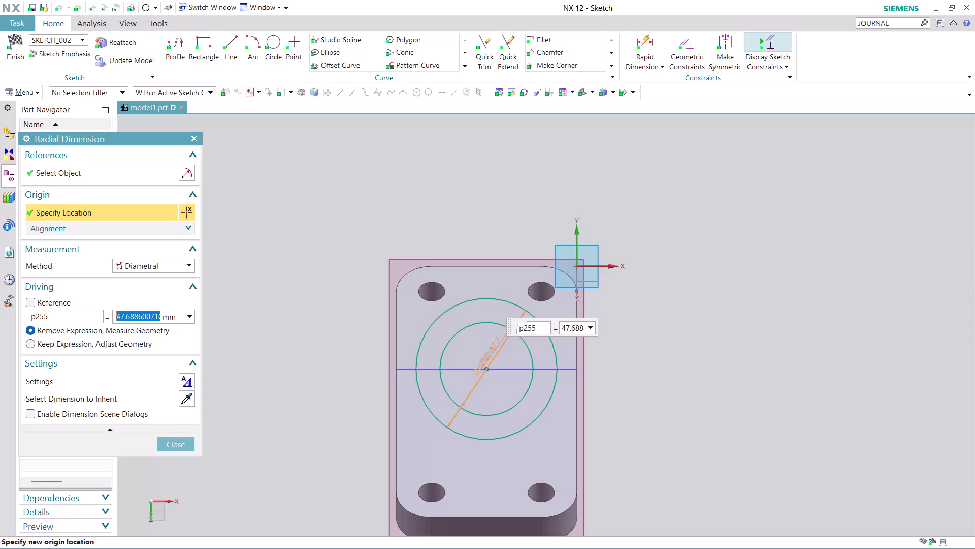
Dimension the outer circle at 50 mm and the inner at 35 mm, then finish the sketch.
text(50)
key(Return)
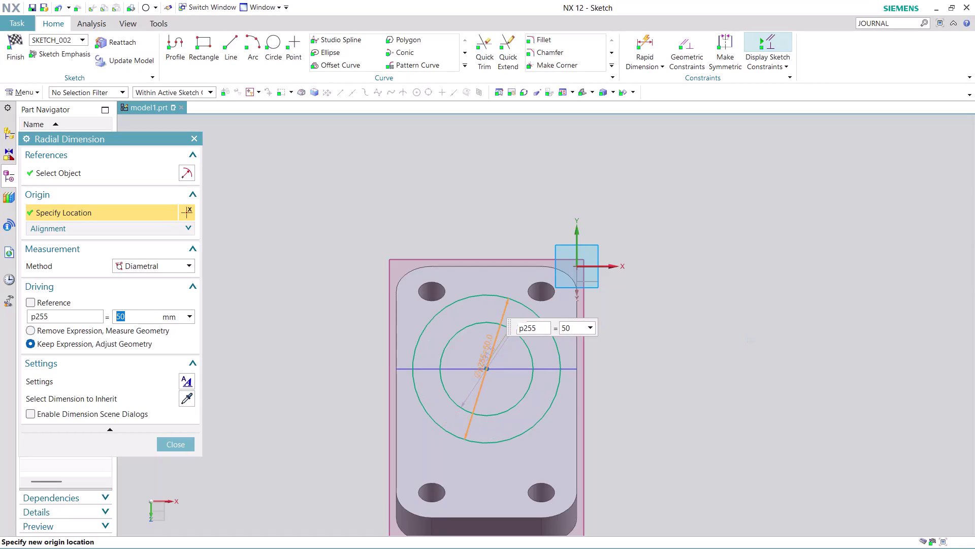
double_click(466, 392)
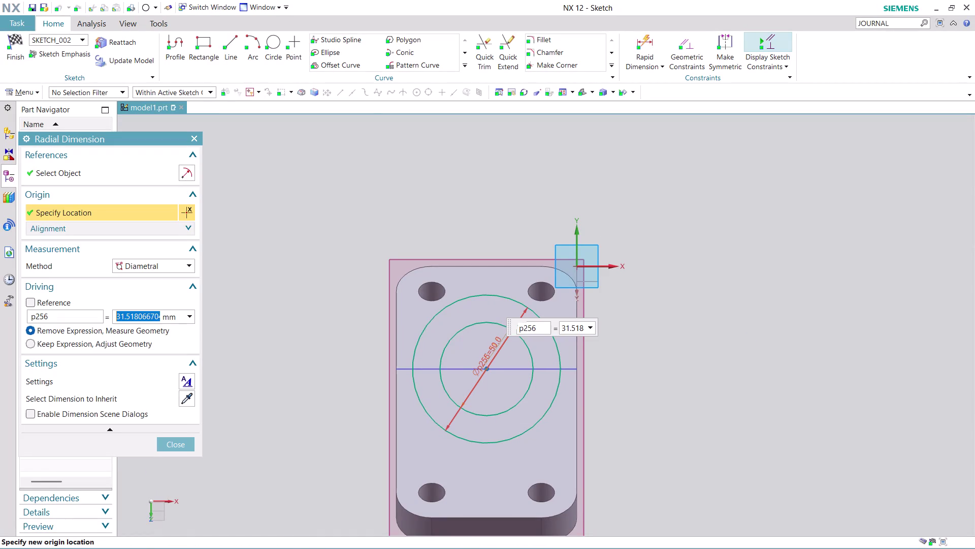
text(35)
key(Return)
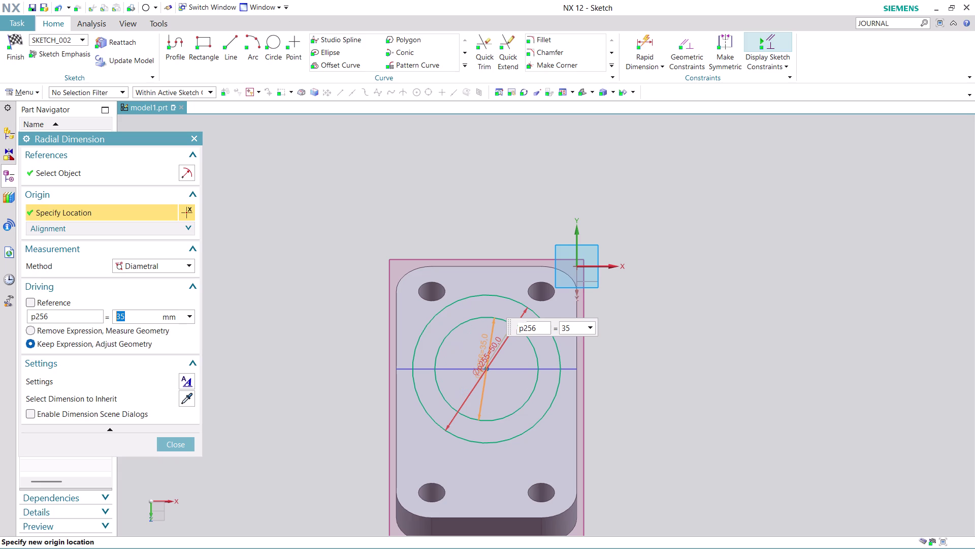
click(181, 440)
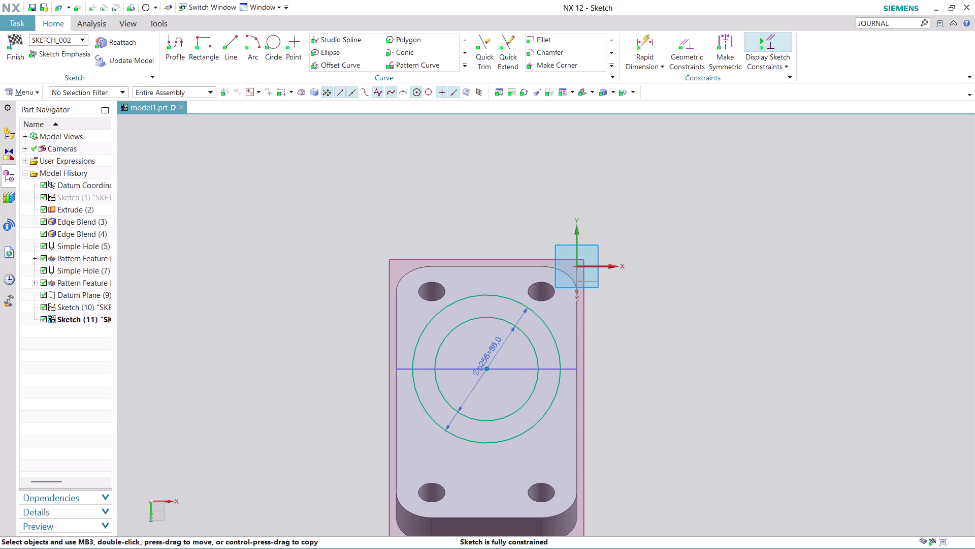
click(12, 50)
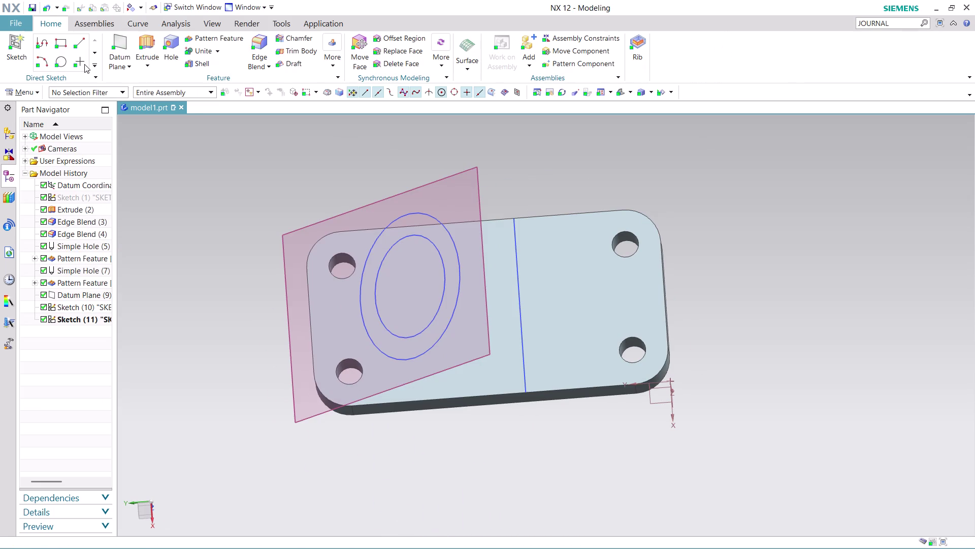
Extrude both circles in reverse direction Until Next, creating hollow boss Extrude (12).
click(153, 42)
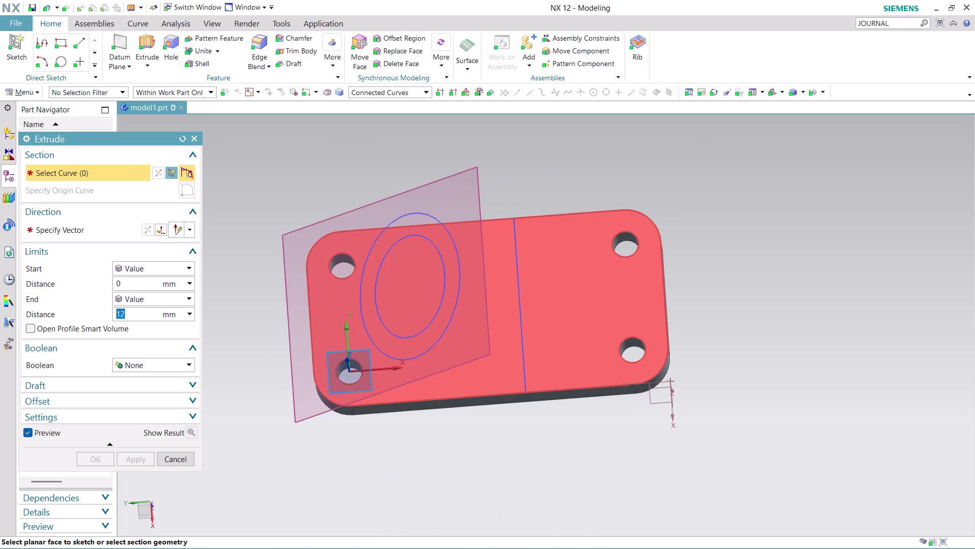
click(438, 304)
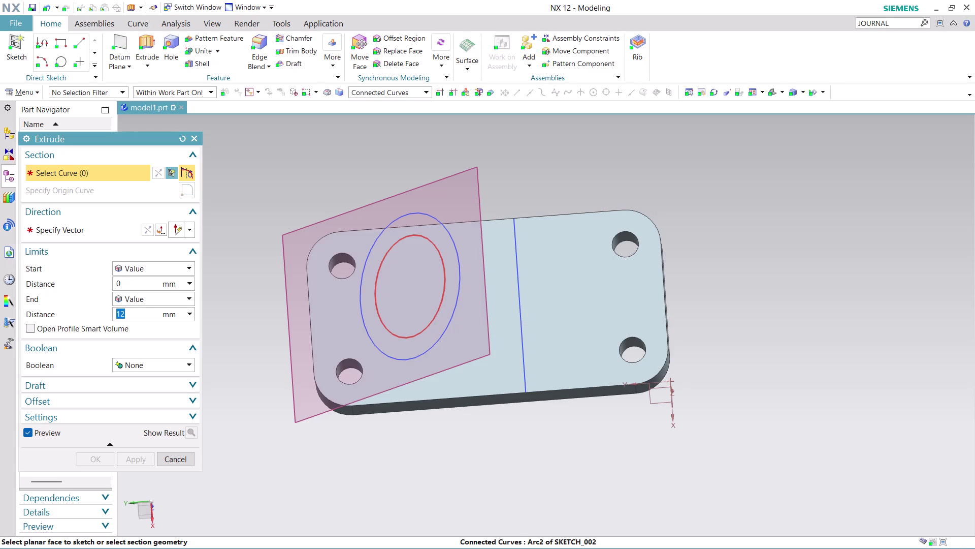
click(489, 314)
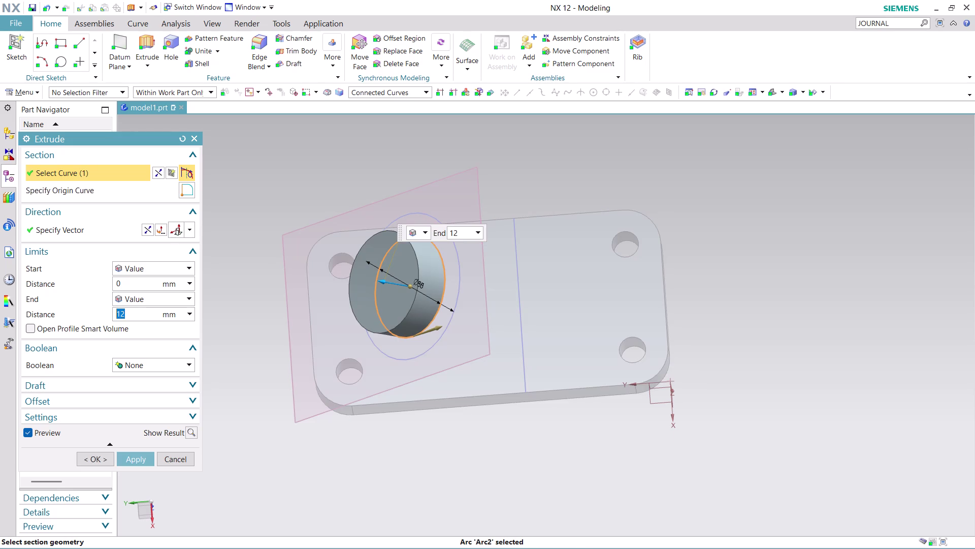
click(455, 295)
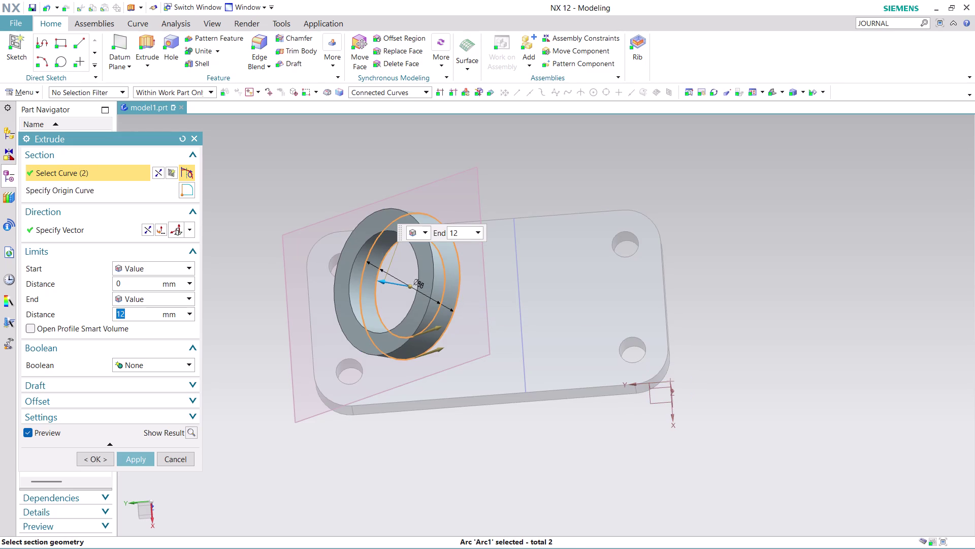
click(150, 230)
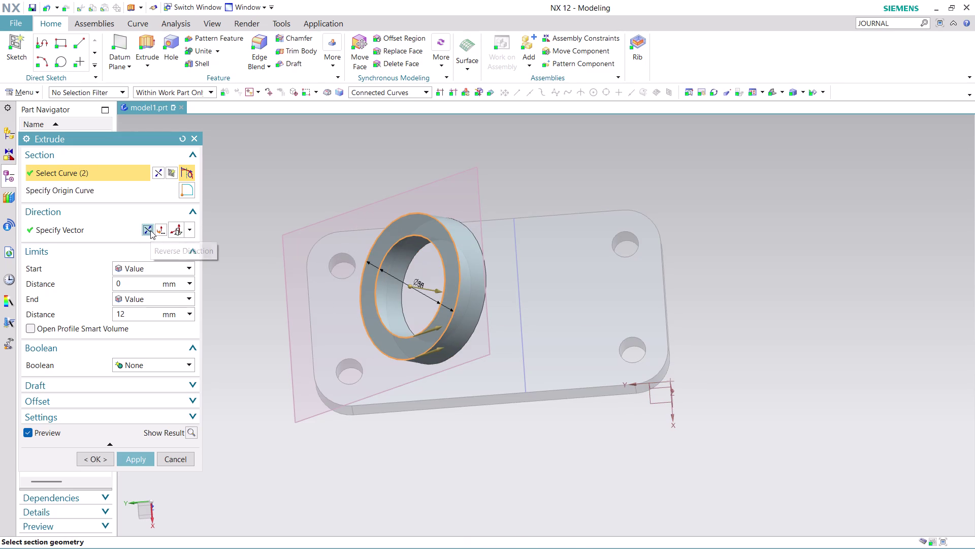
click(182, 299)
click(179, 334)
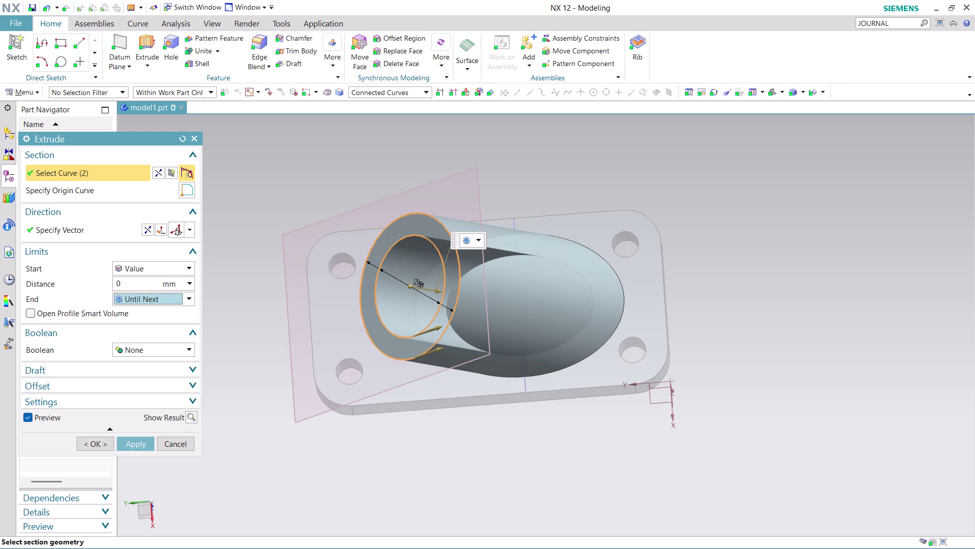
click(140, 440)
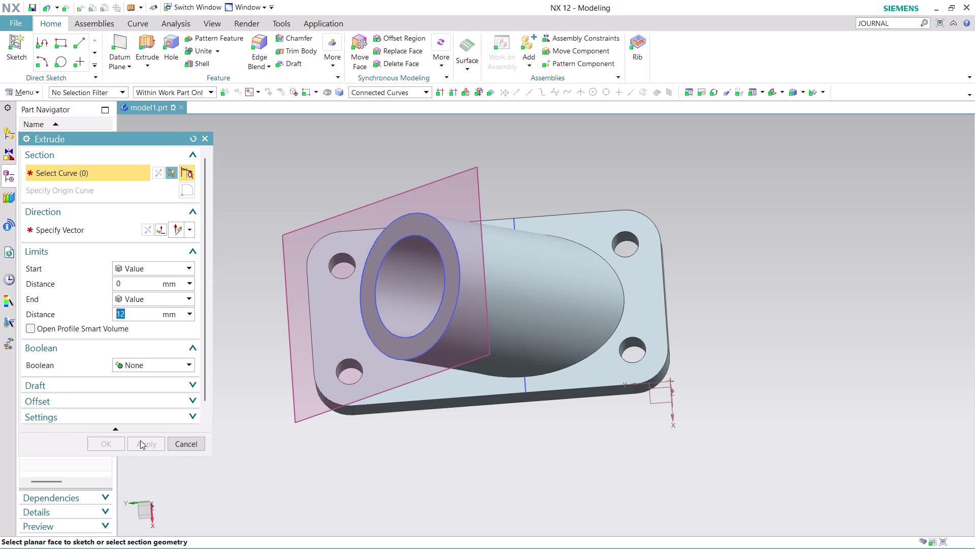
click(186, 445)
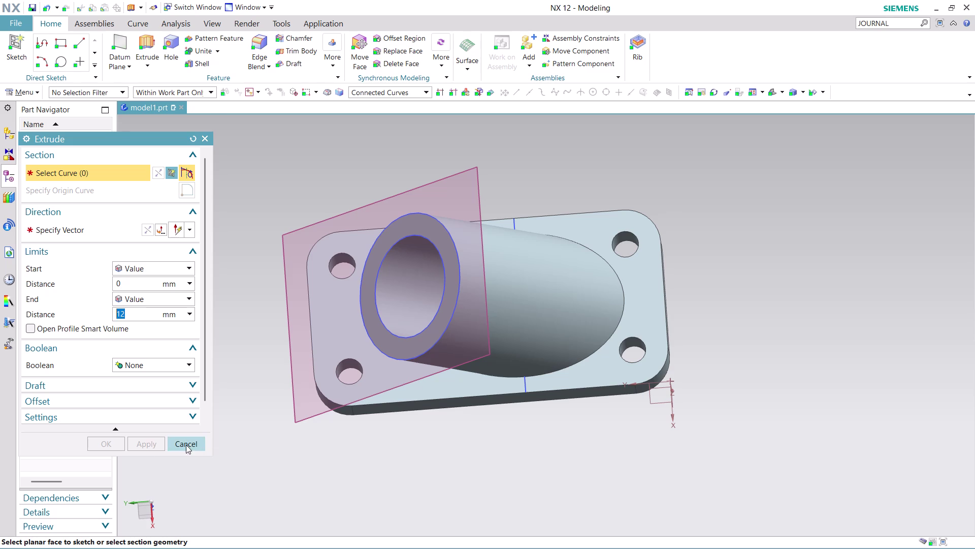
middle_drag(481, 454, 546, 461)
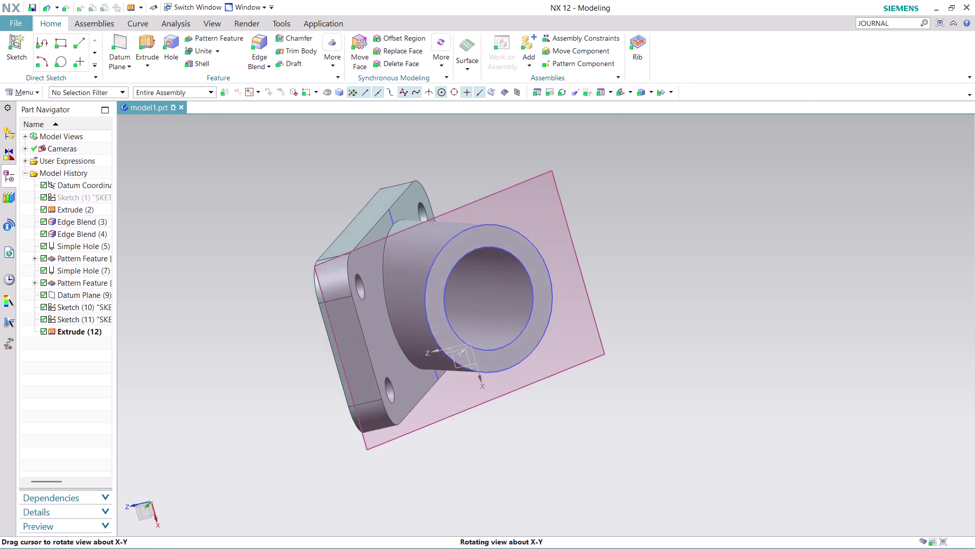
Select Datum Plane (9) in the Part Navigator and bring up Menu > Insert.
middle_drag(546, 462, 532, 452)
scroll(up, 3)
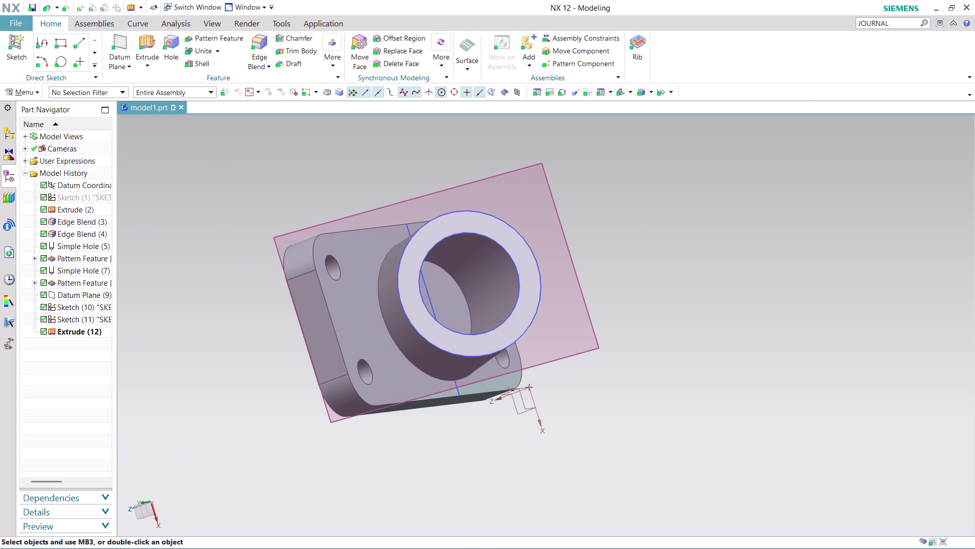
click(407, 199)
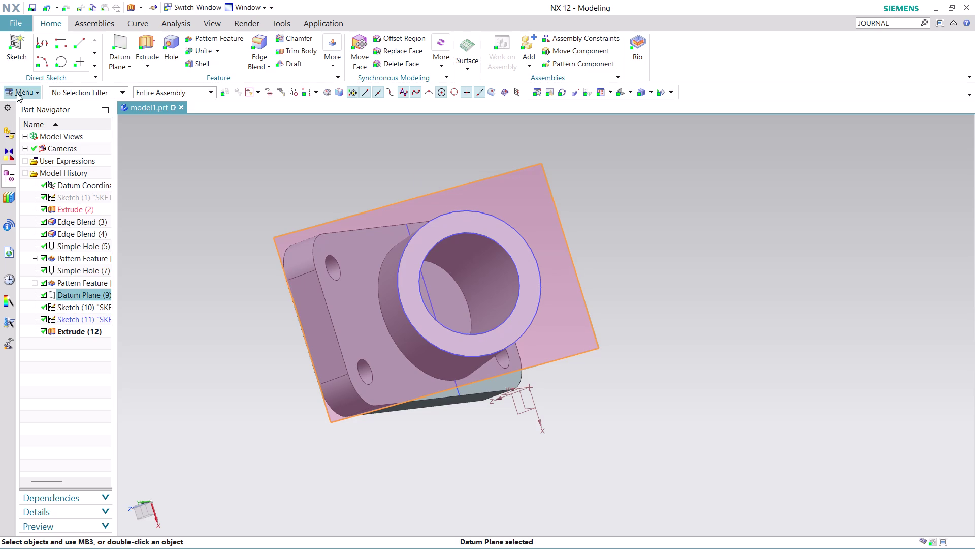
click(28, 87)
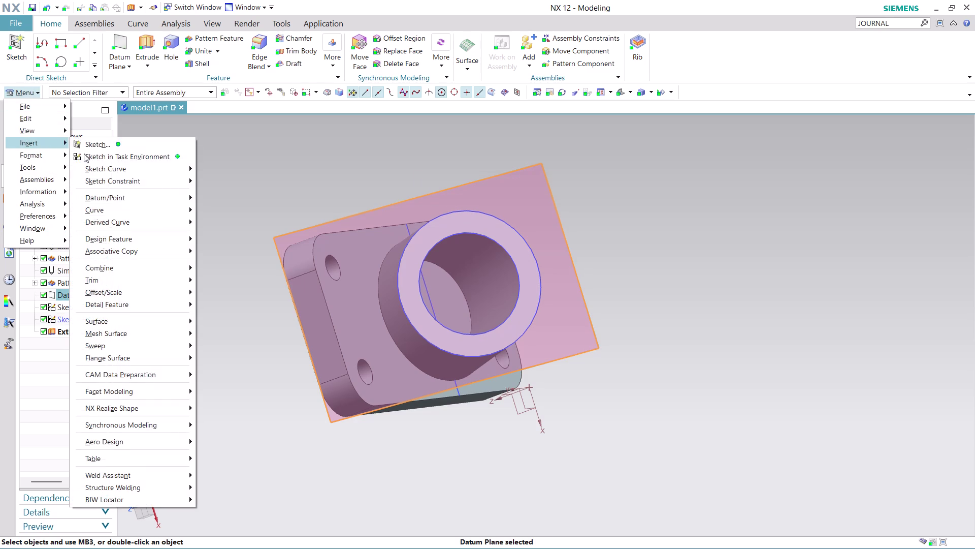
Create a Task Environment sketch on the datum plane, horizontal reference edge, origin 0,0,0.
click(113, 156)
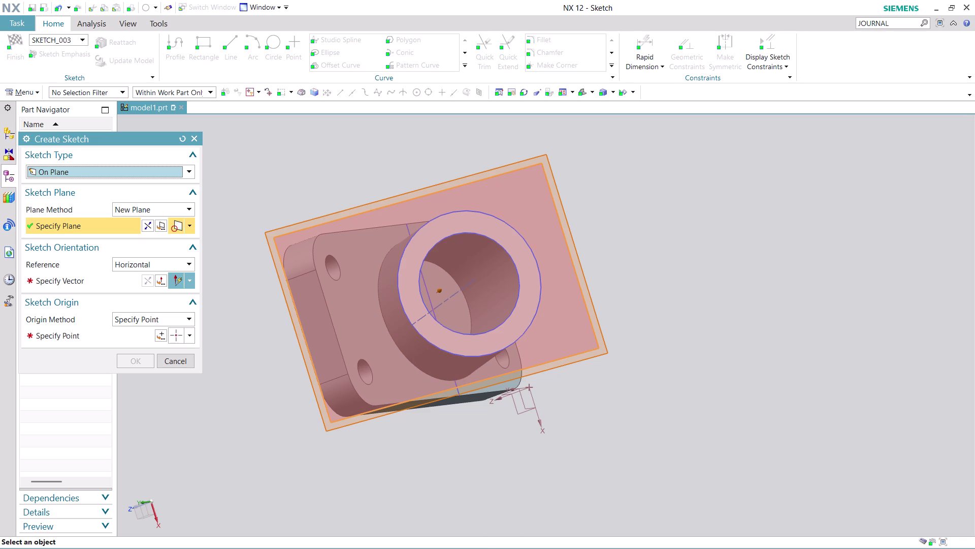
middle_drag(637, 301, 599, 308)
click(107, 282)
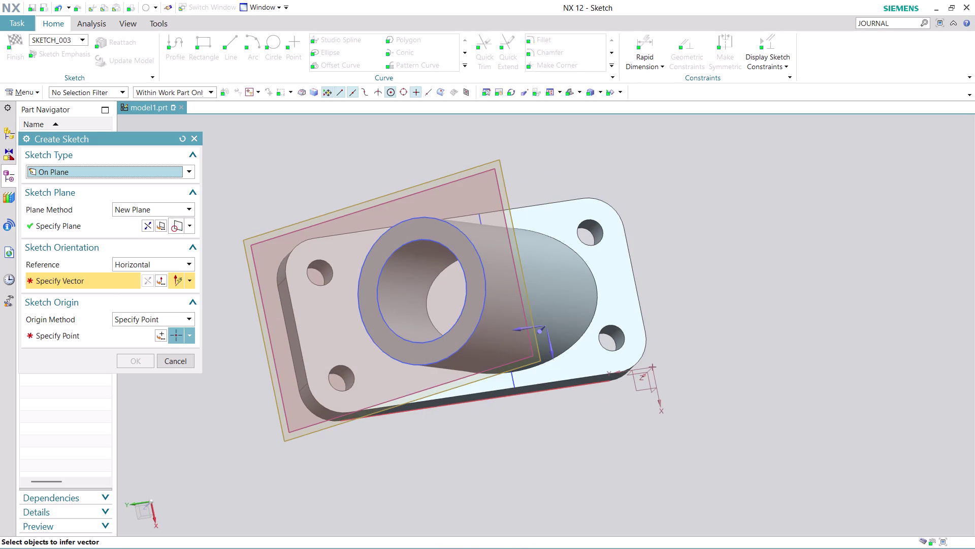
click(553, 351)
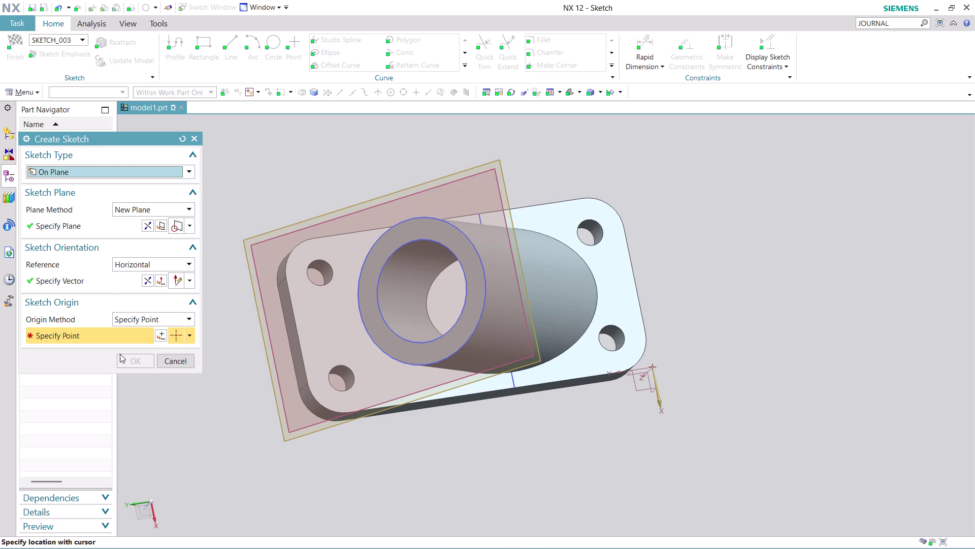
click(162, 335)
click(130, 350)
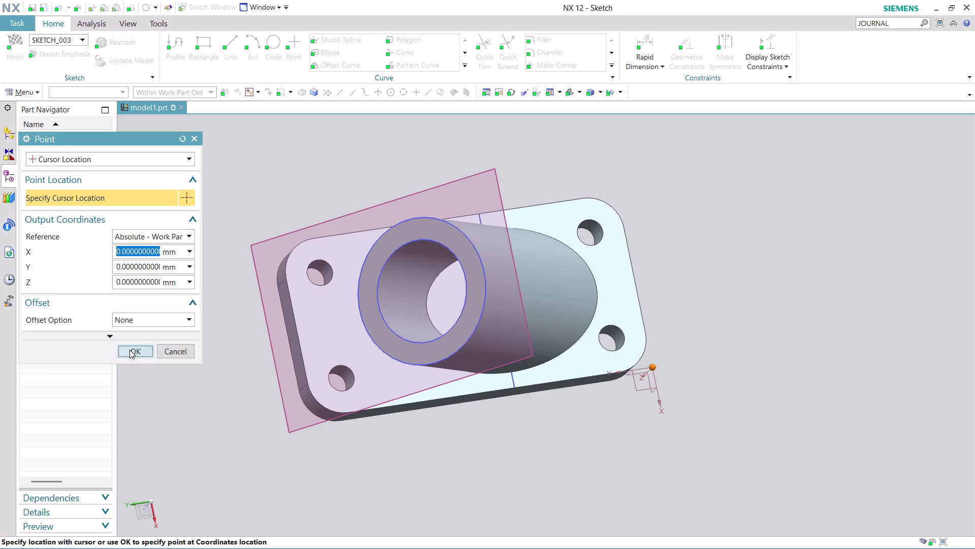
click(128, 363)
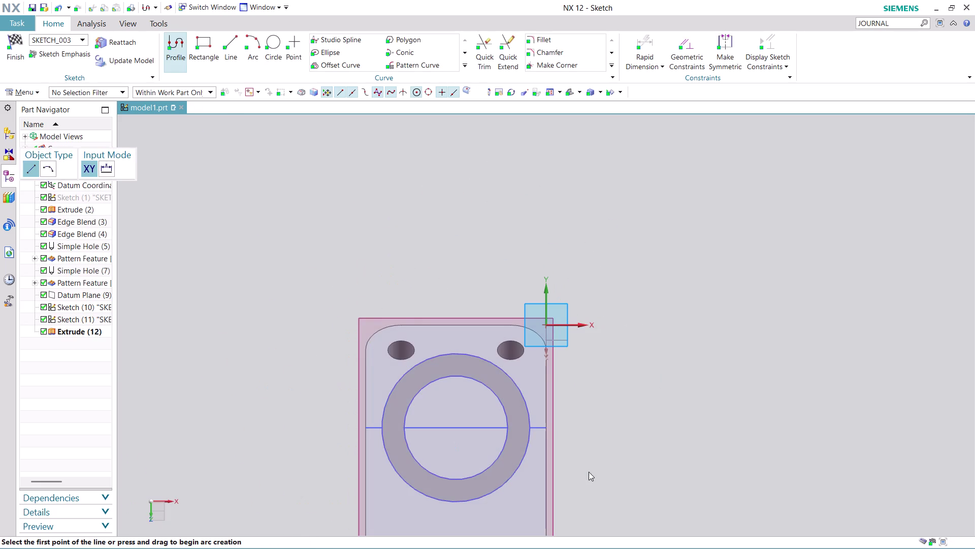
Draw a 30.6 × 25.9 rectangle with corners below the ring and on the plate's bottom edge.
scroll(down, 3)
scroll(up, 3)
scroll(up, 3)
scroll(down, 3)
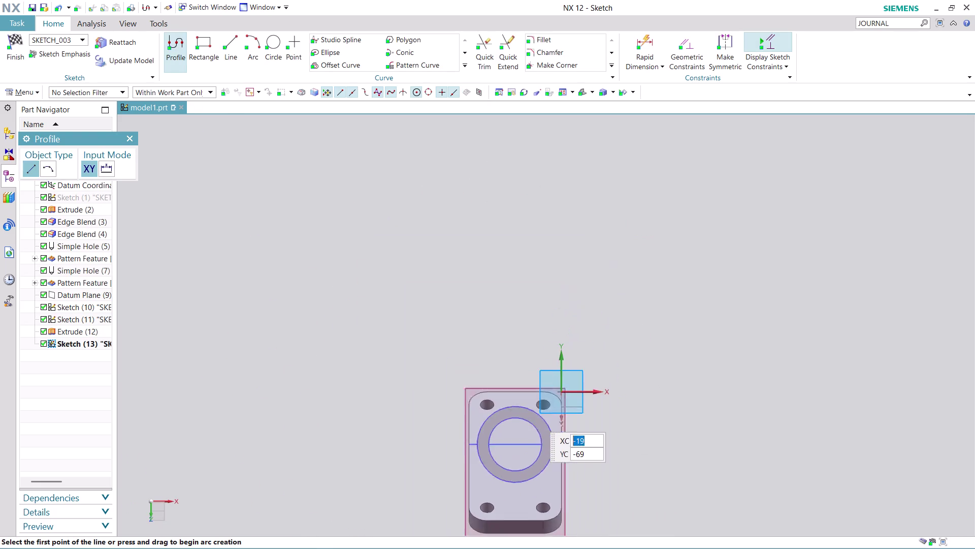
scroll(down, 3)
scroll(up, 3)
scroll(up, 3)
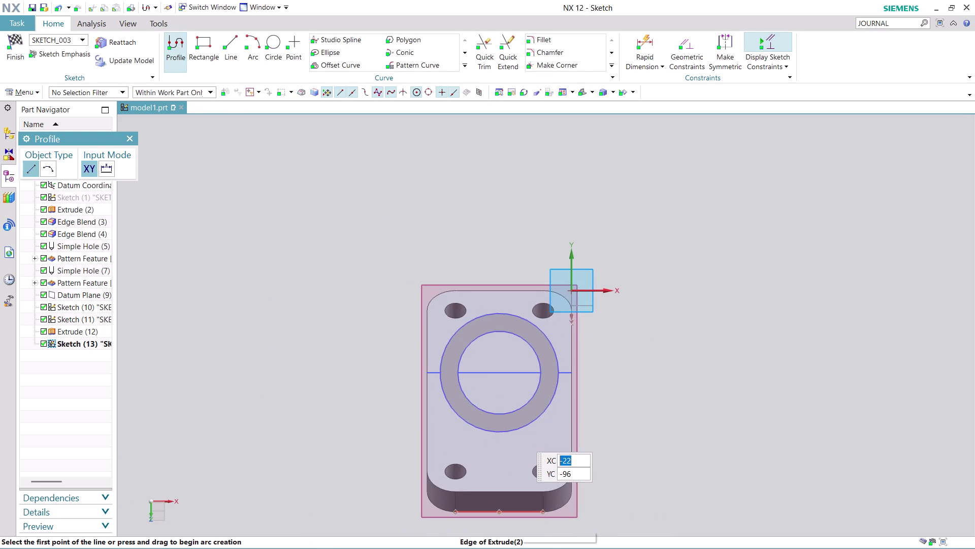
scroll(up, 3)
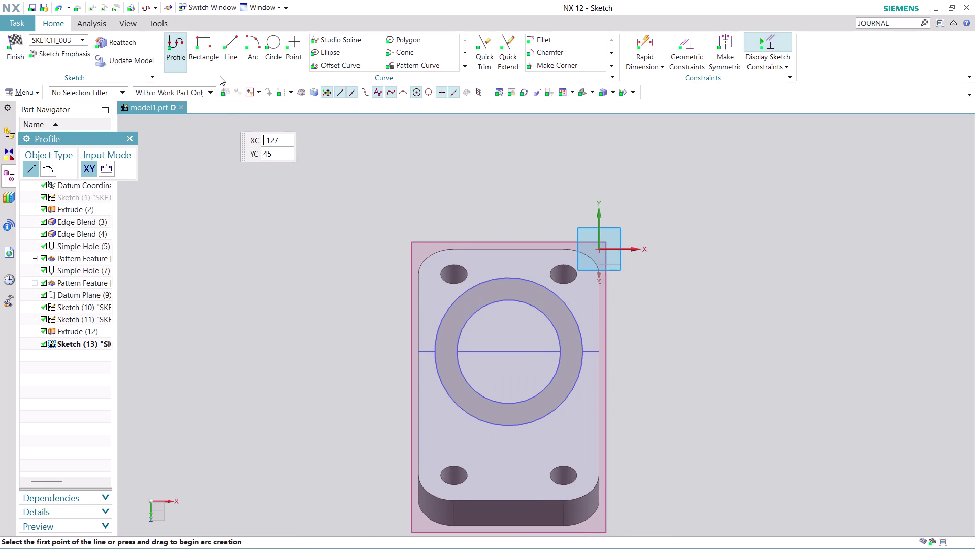
click(202, 47)
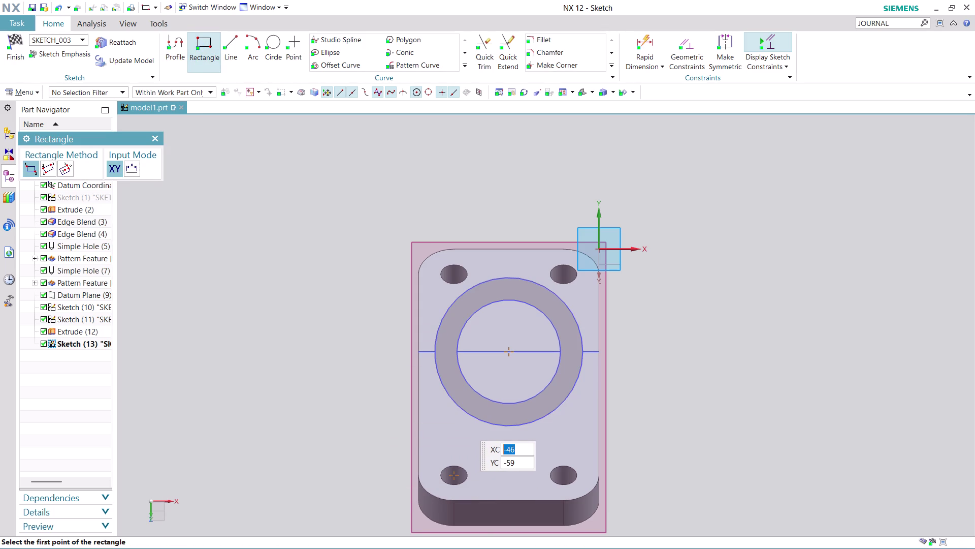
click(463, 423)
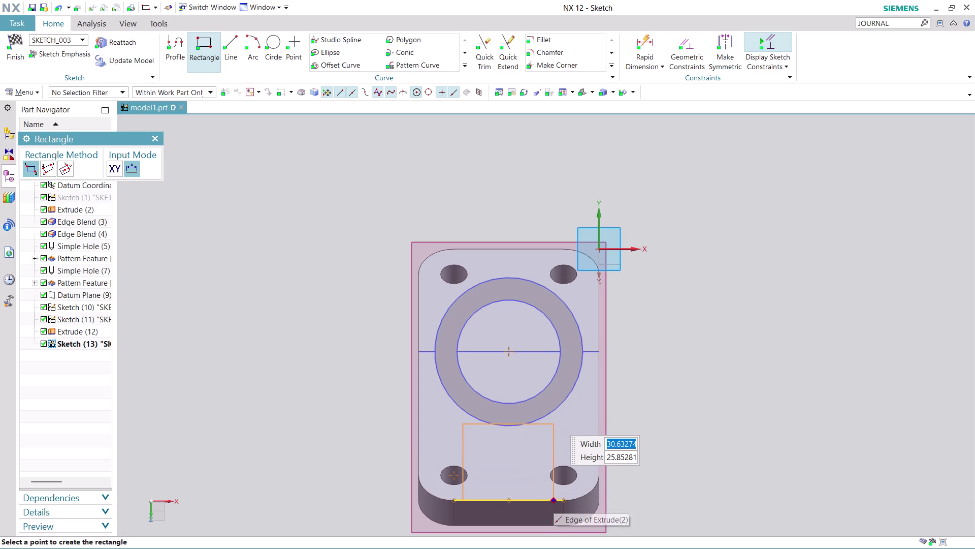
click(554, 500)
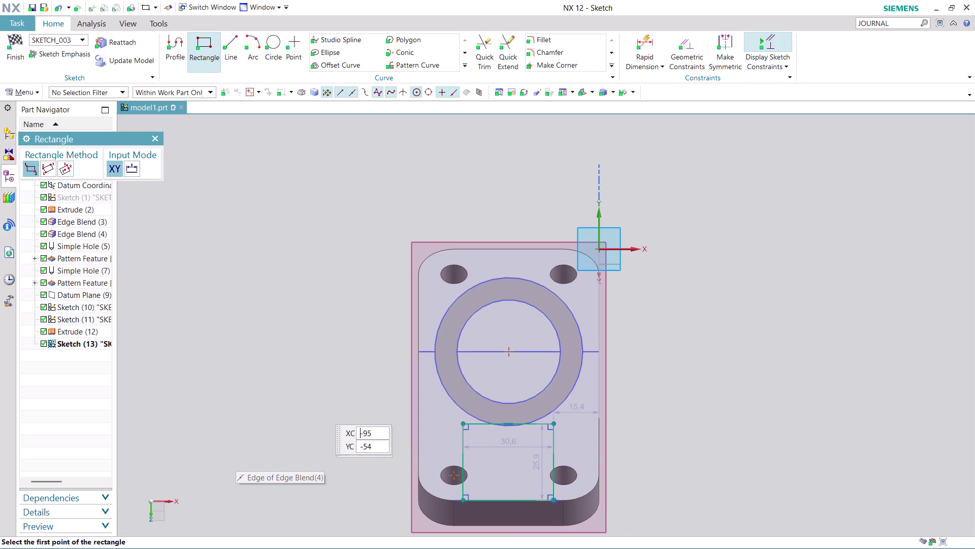
key(Escape)
key(Escape)
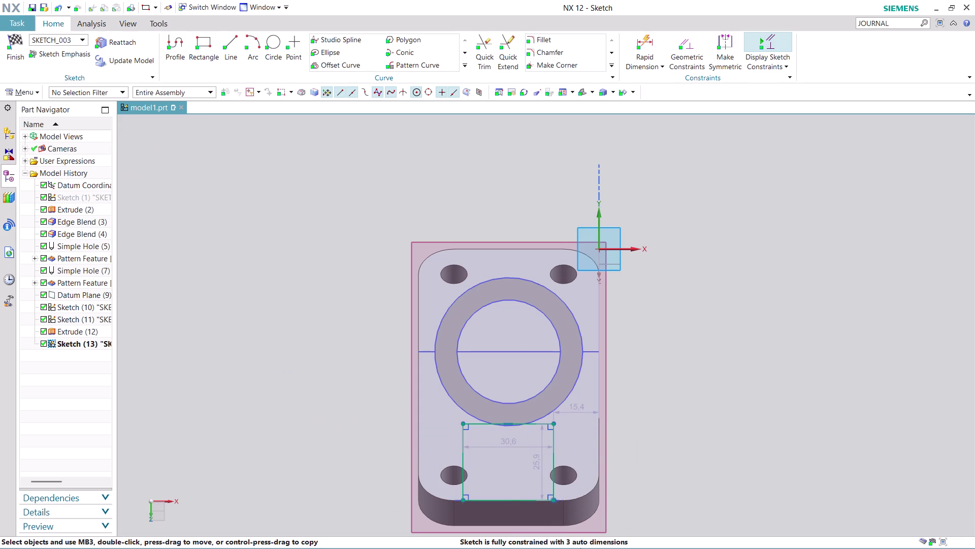